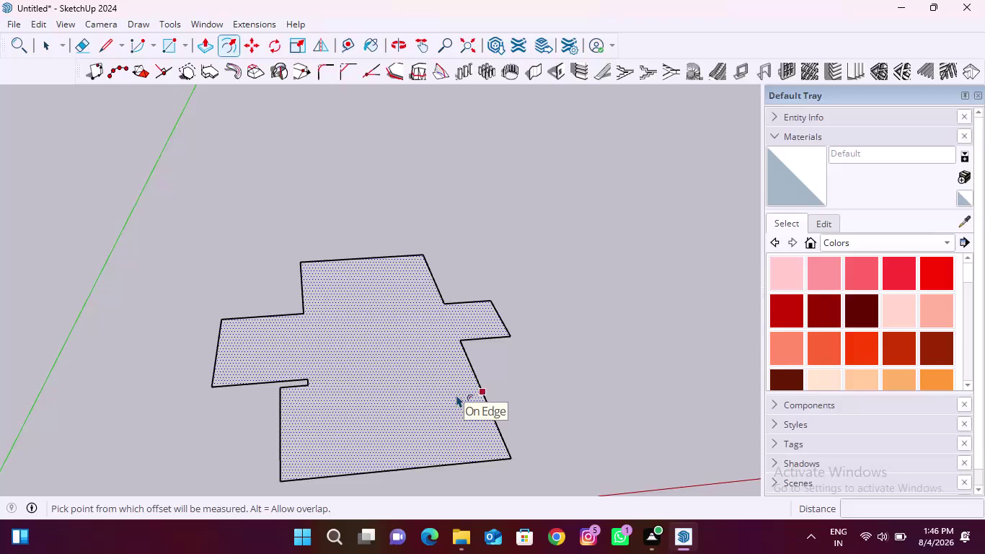
Offset the irregular floor-plan face's edge 8" inward, creating an inner face and border strip.
scroll(down, 3)
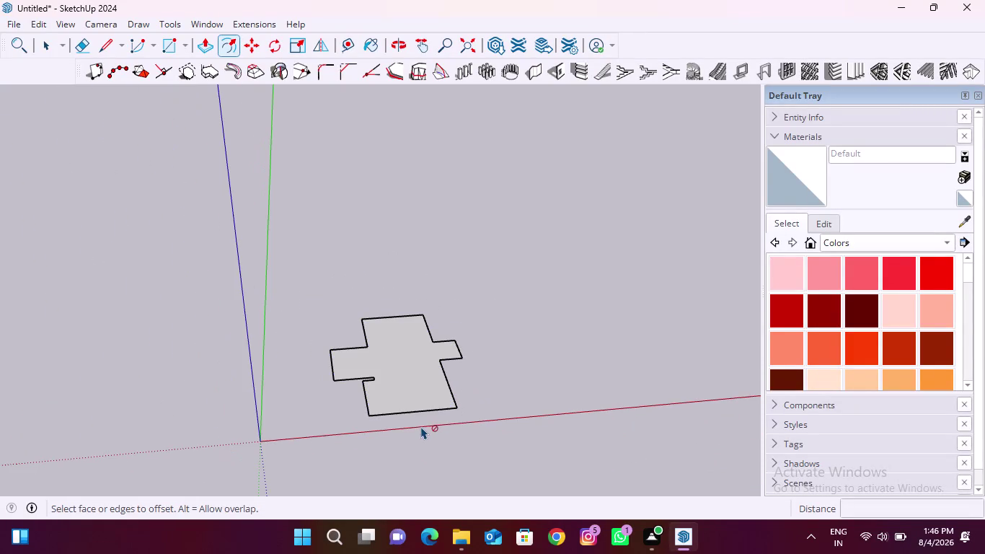
middle_drag(421, 426, 411, 242)
middle_drag(427, 347, 420, 299)
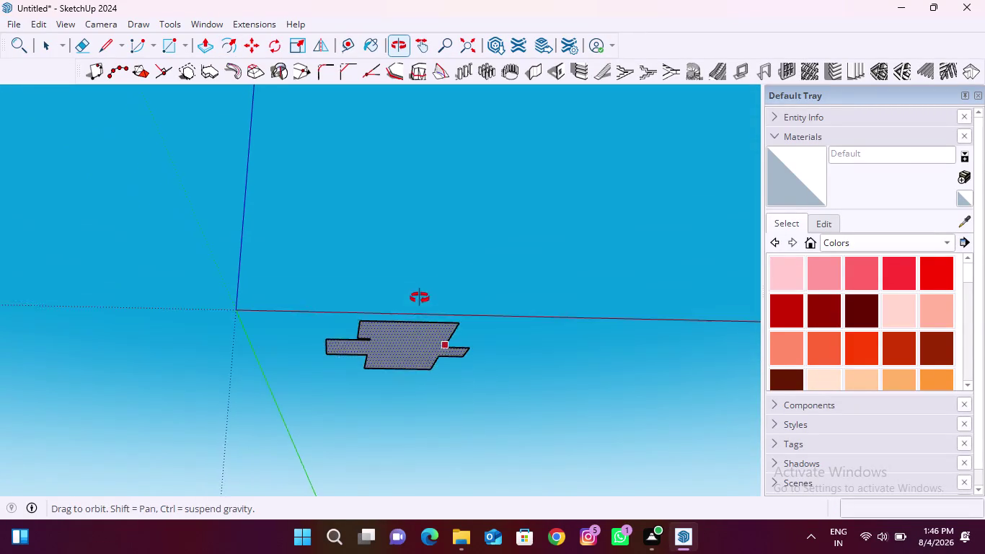
middle_drag(420, 299, 419, 286)
scroll(up, 3)
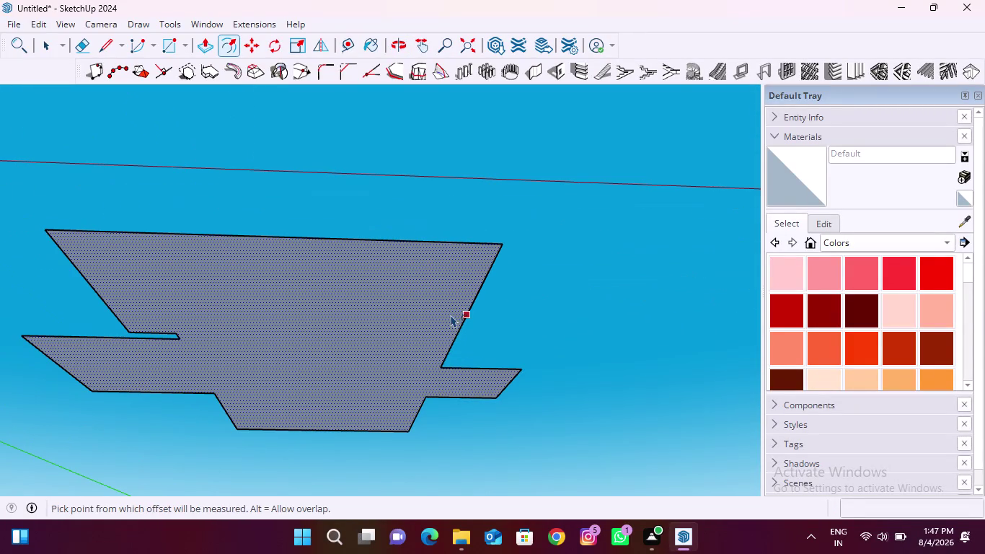
click(450, 314)
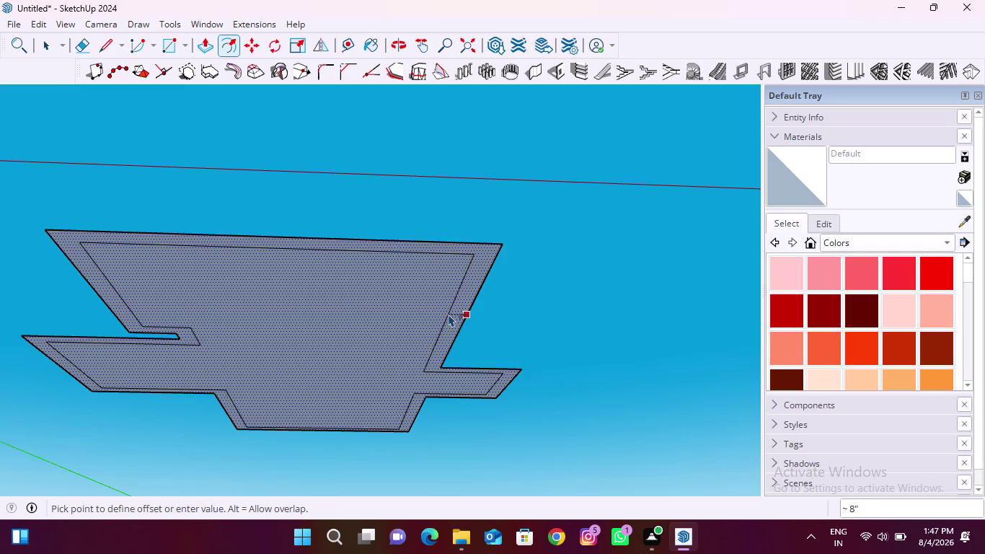
text(8")
key(Return)
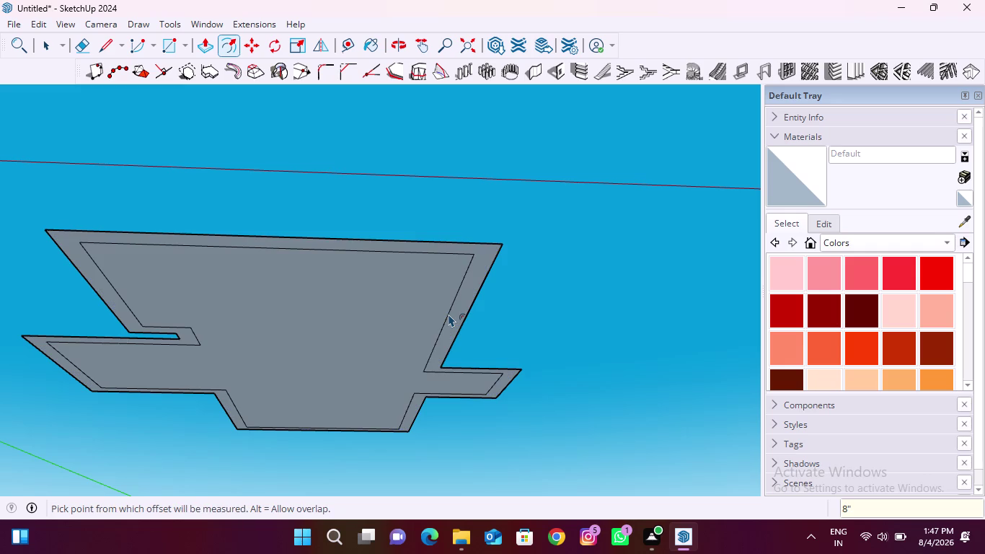